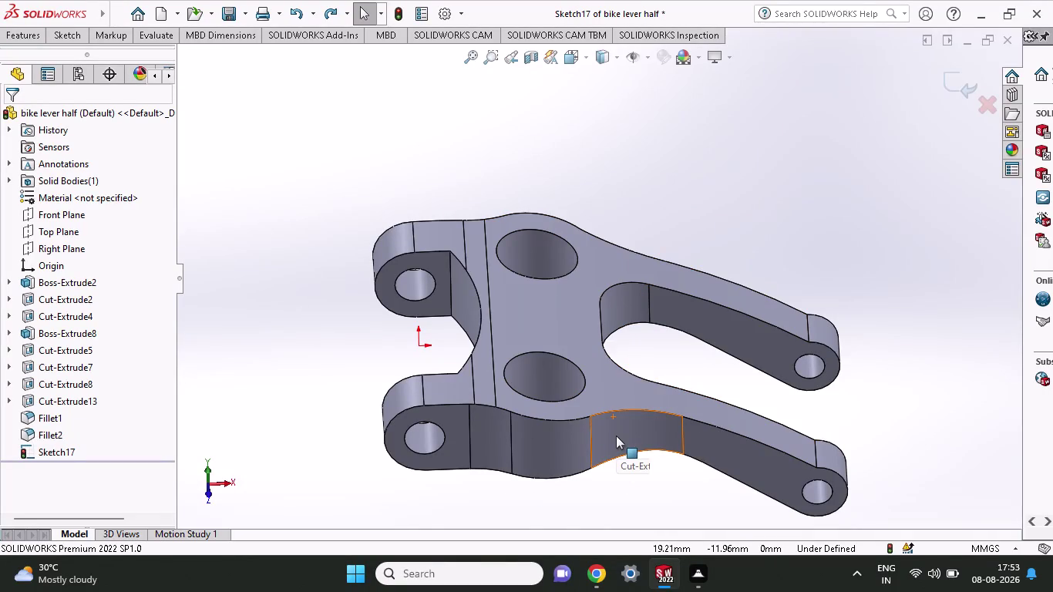
Start a new Sketch17 line near the opening between the bike lever arms.
click(64, 37)
click(99, 60)
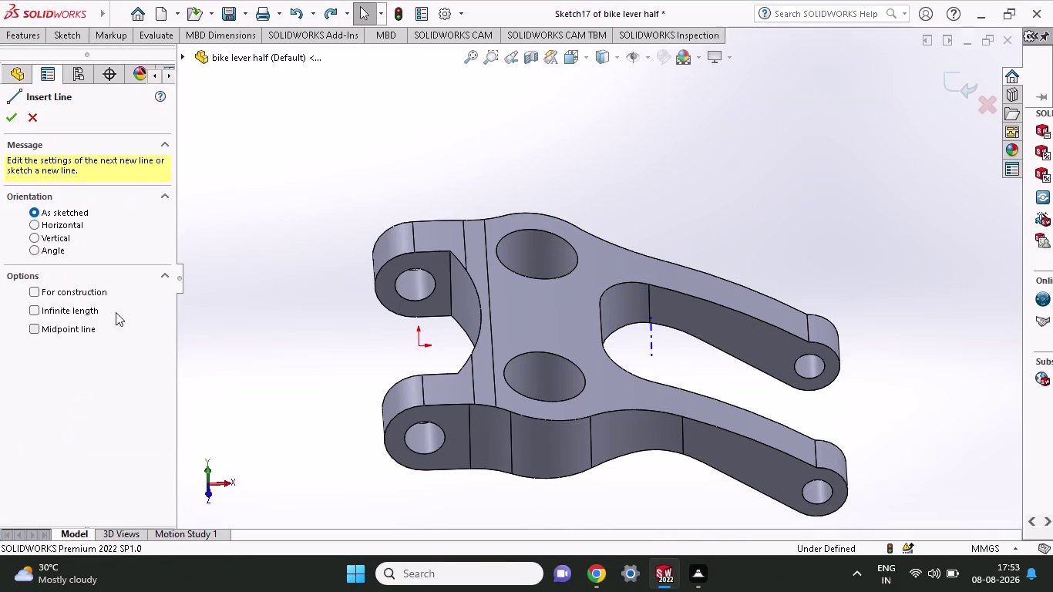